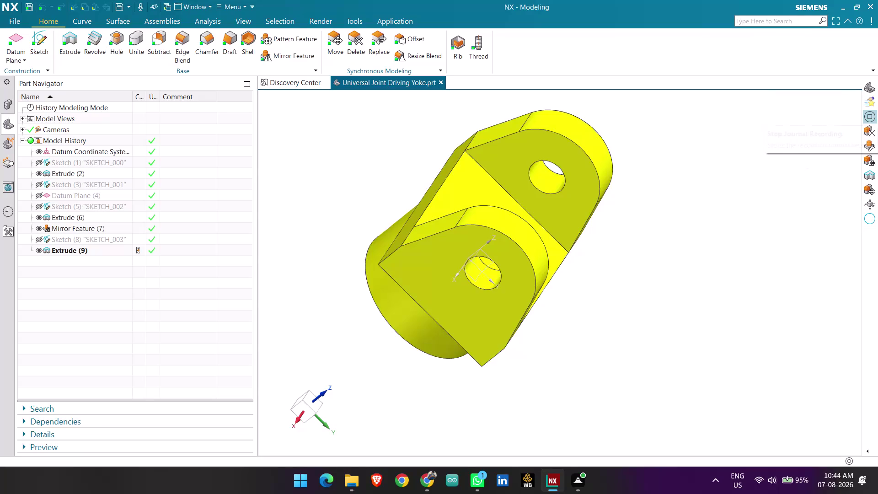
Dismiss the File export list and orient the yoke to isometric view with End.
click(868, 115)
click(13, 17)
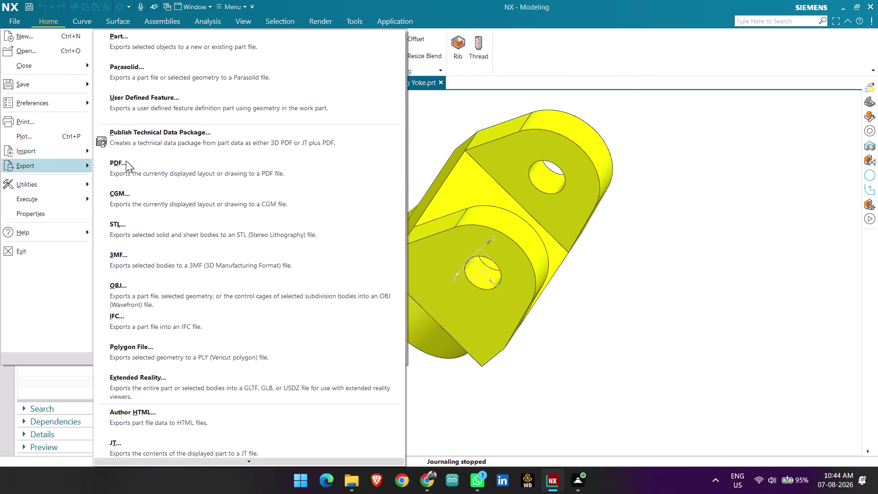
click(721, 159)
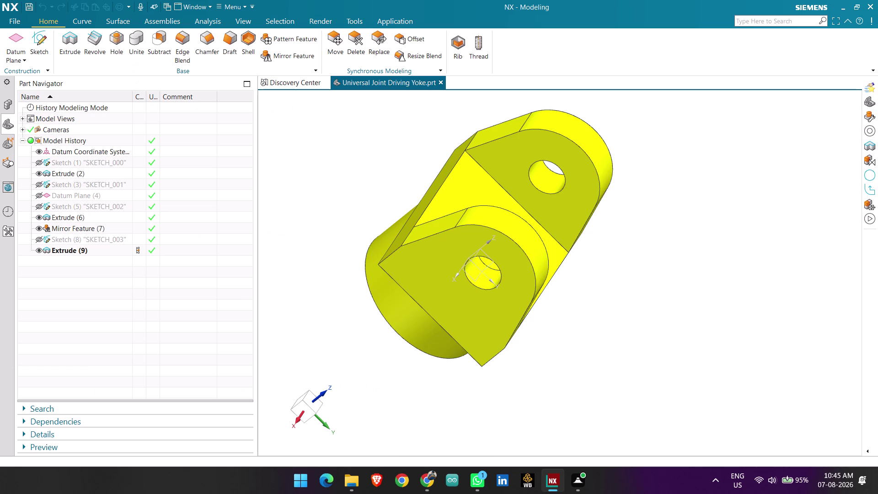
key(End)
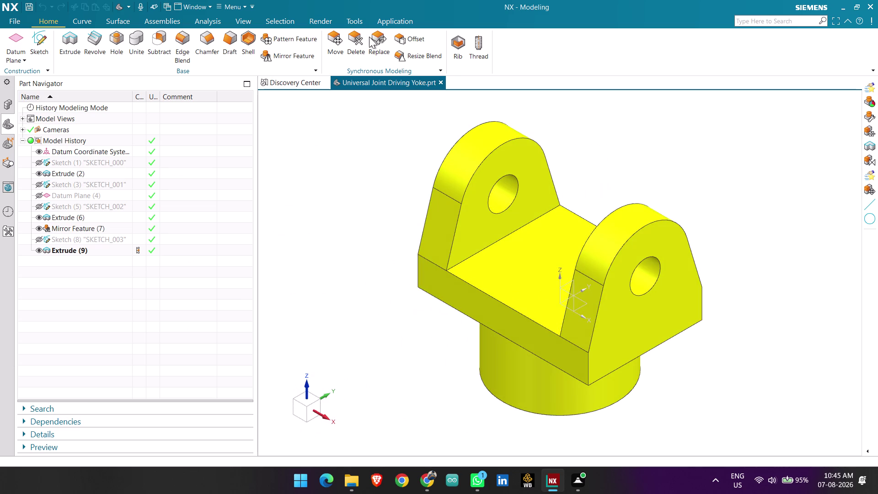
click(6, 17)
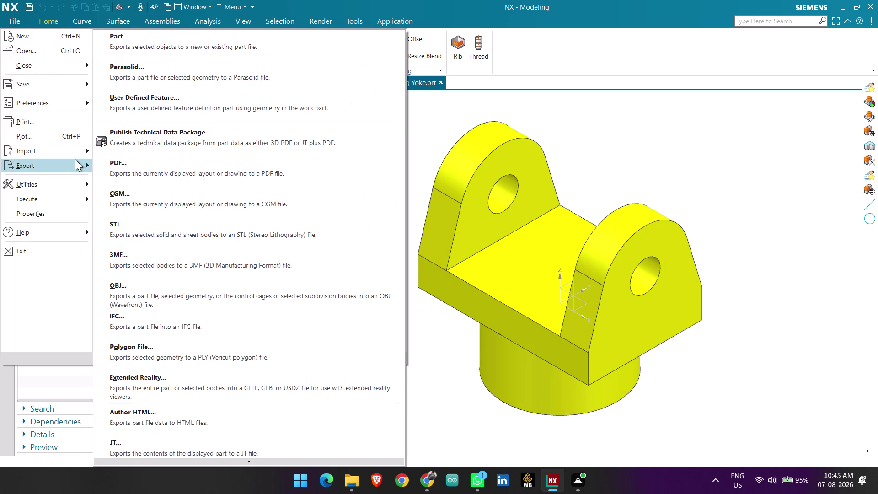
In the PDF export settings, move through the full Save PDF File path.
click(148, 171)
click(210, 149)
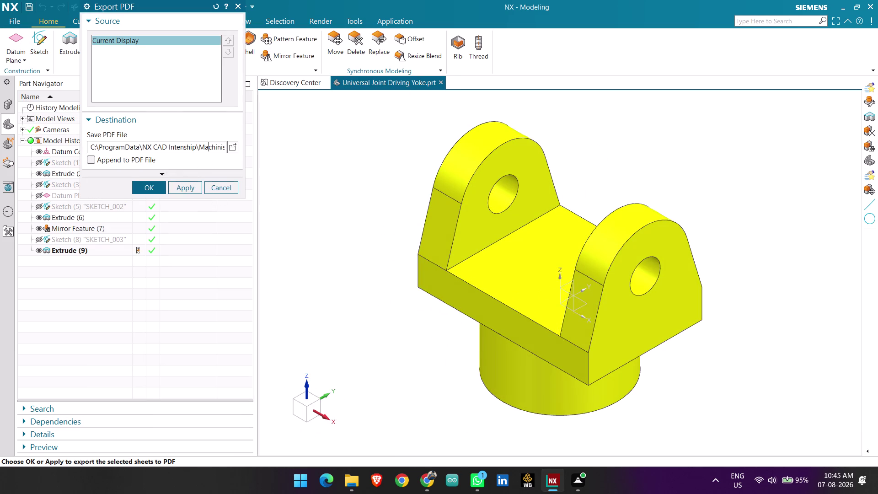
key(Right)
key(Right)
key(Right)
key(Right)
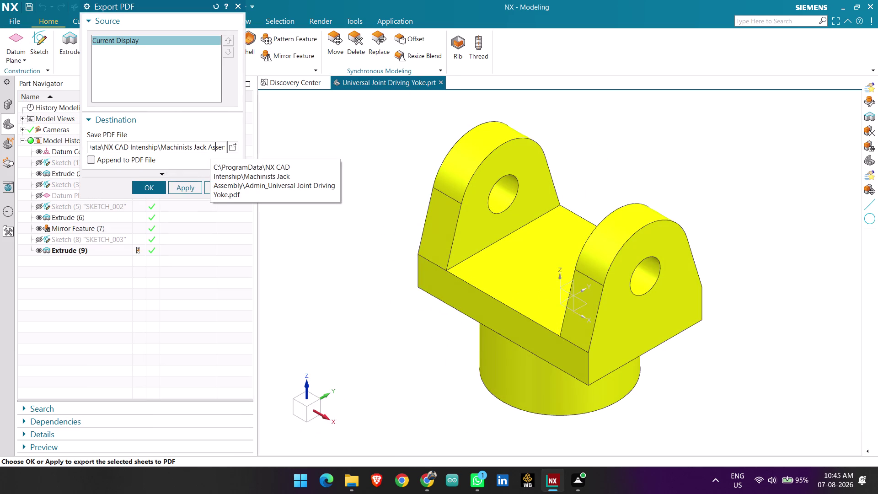
key(Right)
key(Right)
key(Right)
key(Right)
key(Right)
key(Right)
key(Right)
key(Right)
key(Right)
key(Right)
key(Right)
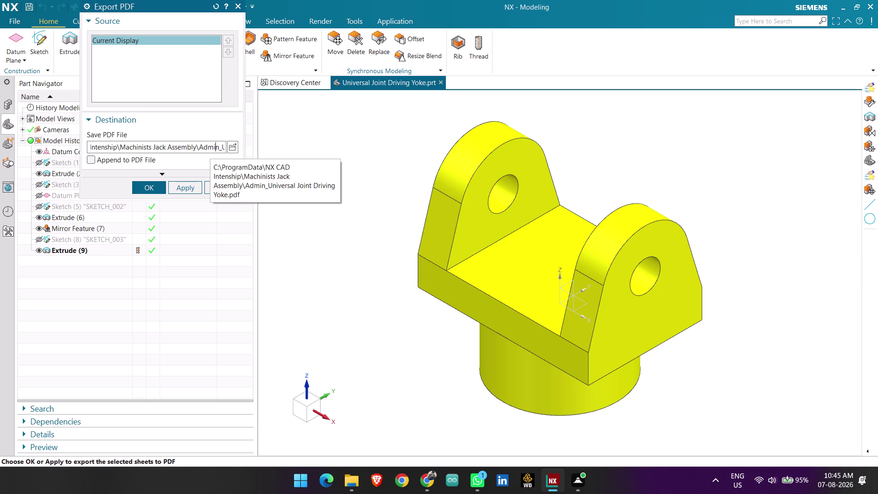
key(Right)
key(Right)
Delete six characters from the save path and export the isometric yoke to PDF.
key(BackSpace)
key(BackSpace)
key(BackSpace)
key(BackSpace)
key(BackSpace)
key(BackSpace)
click(141, 190)
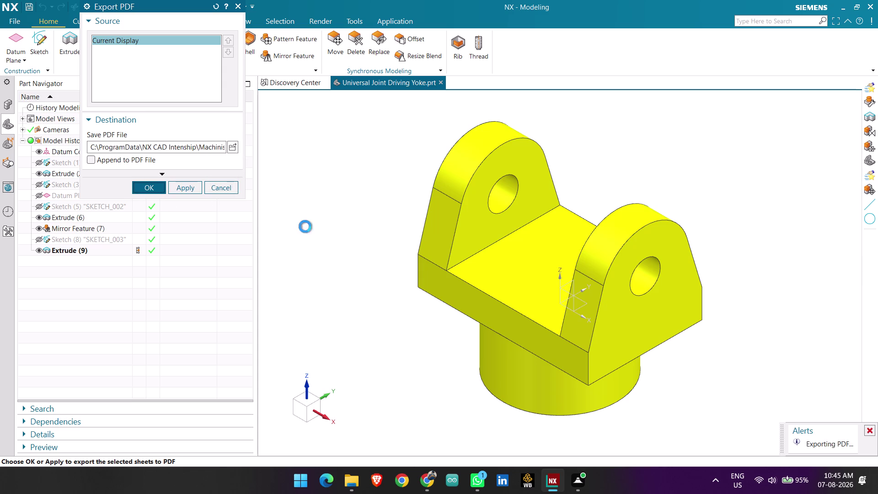